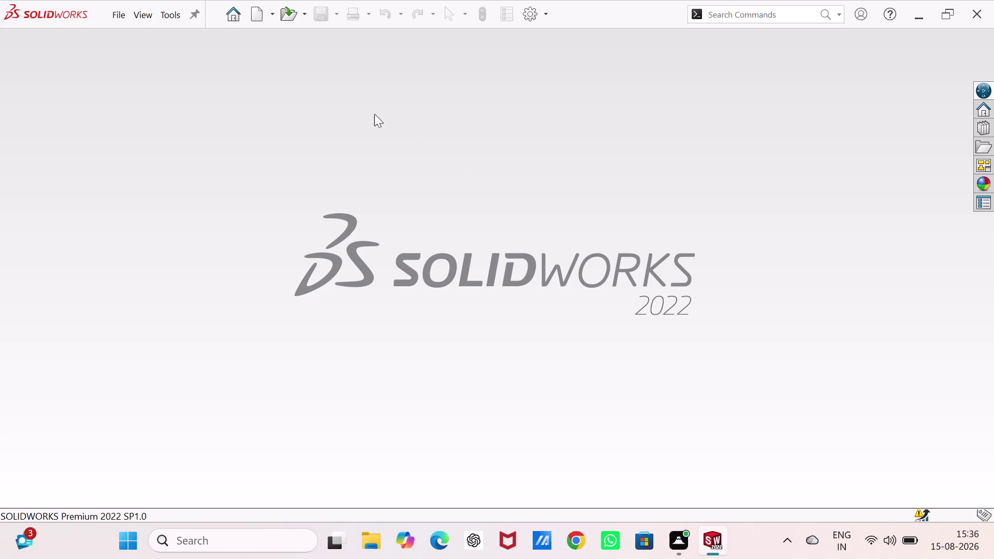
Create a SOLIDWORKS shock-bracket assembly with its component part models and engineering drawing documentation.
Start a new document from the File menu and confirm Part as the document type.
click(115, 10)
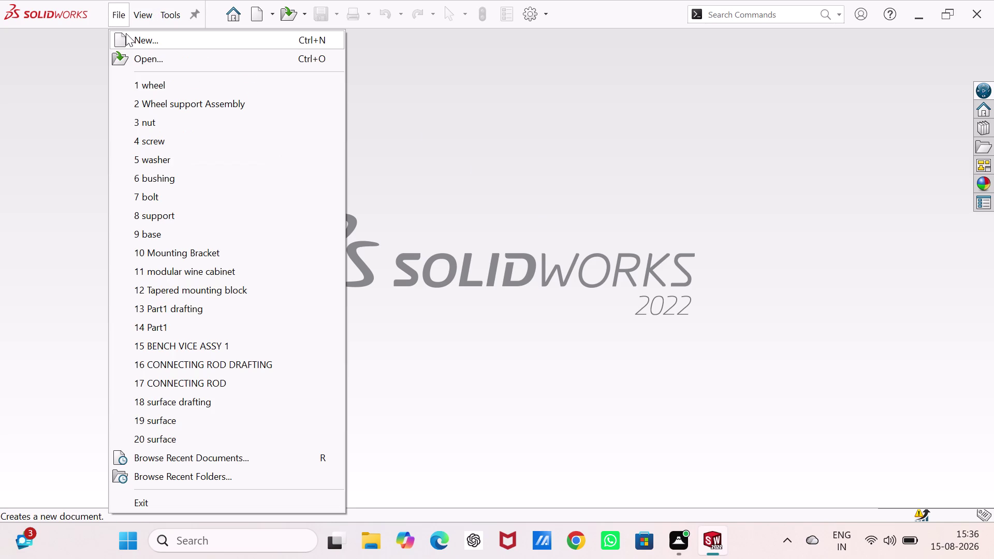
click(126, 33)
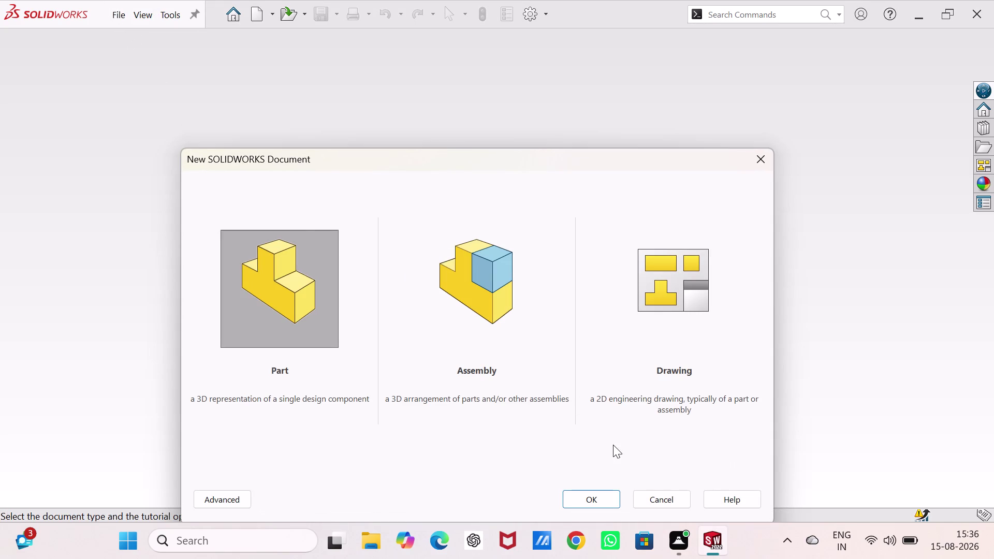
click(593, 492)
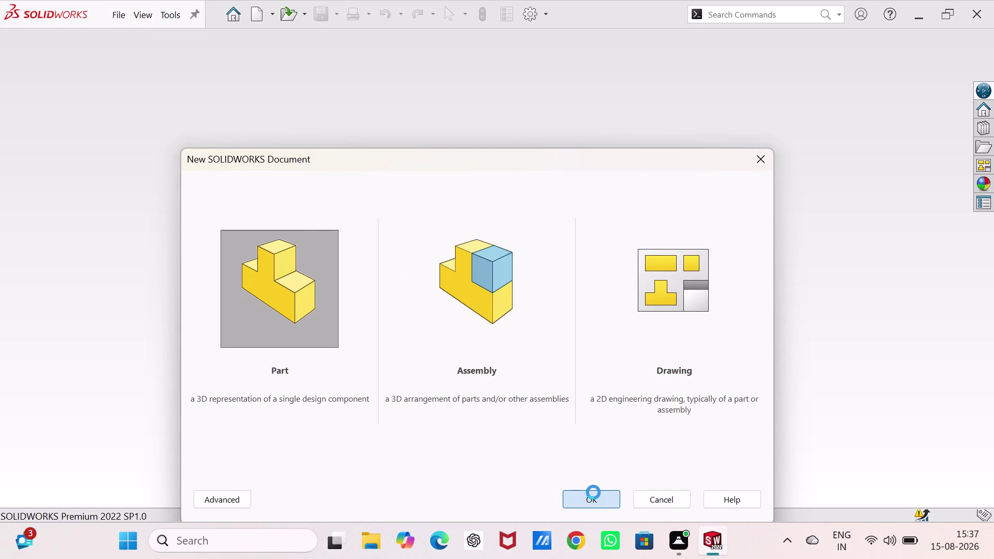